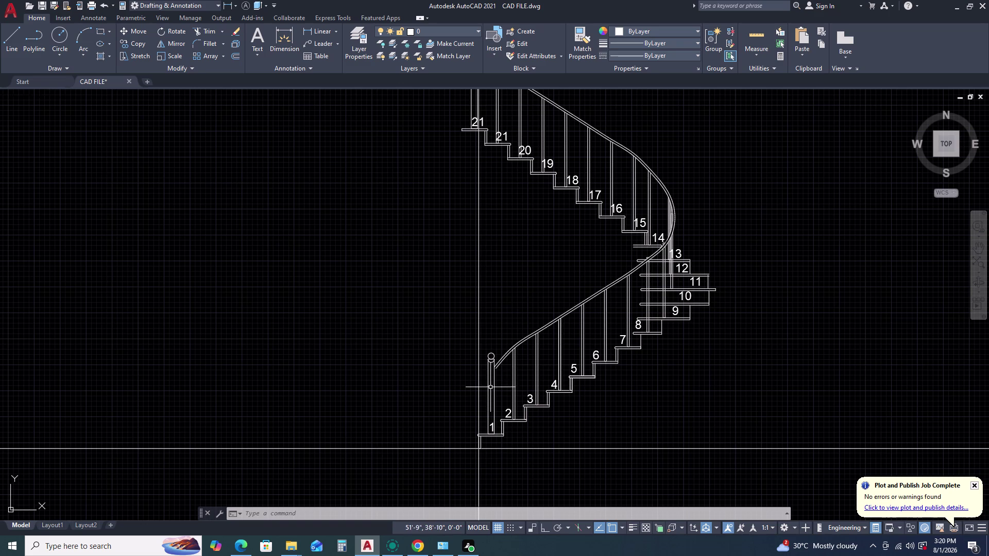
Select the inner handrail polyline and grip-stretch its bottom end toward the bottom newel post.
scroll(up, 3)
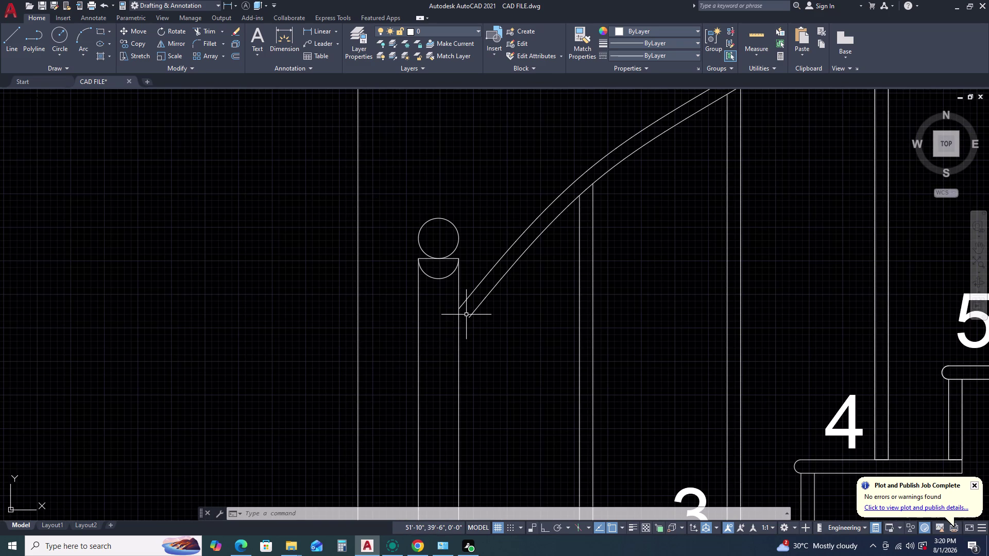
click(468, 317)
click(469, 324)
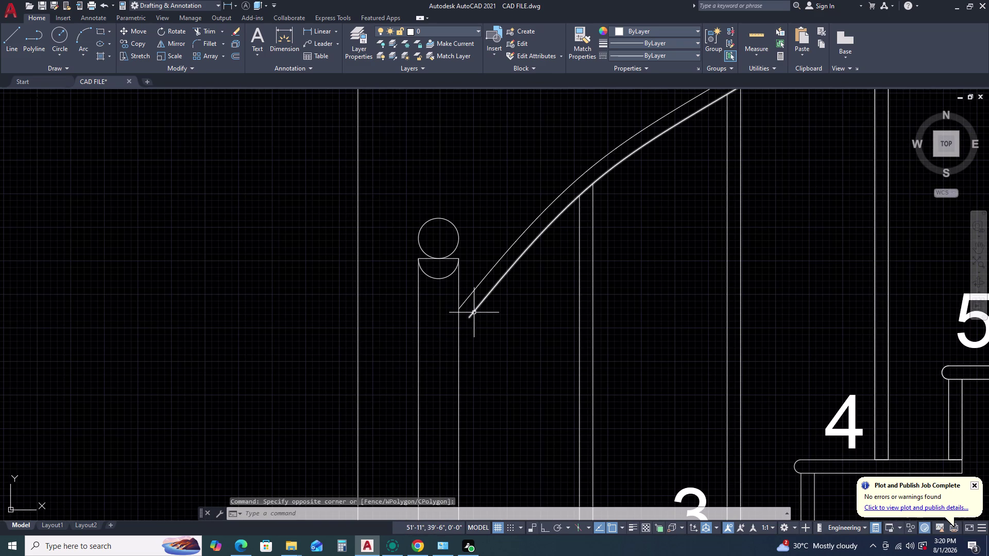
click(474, 313)
click(468, 317)
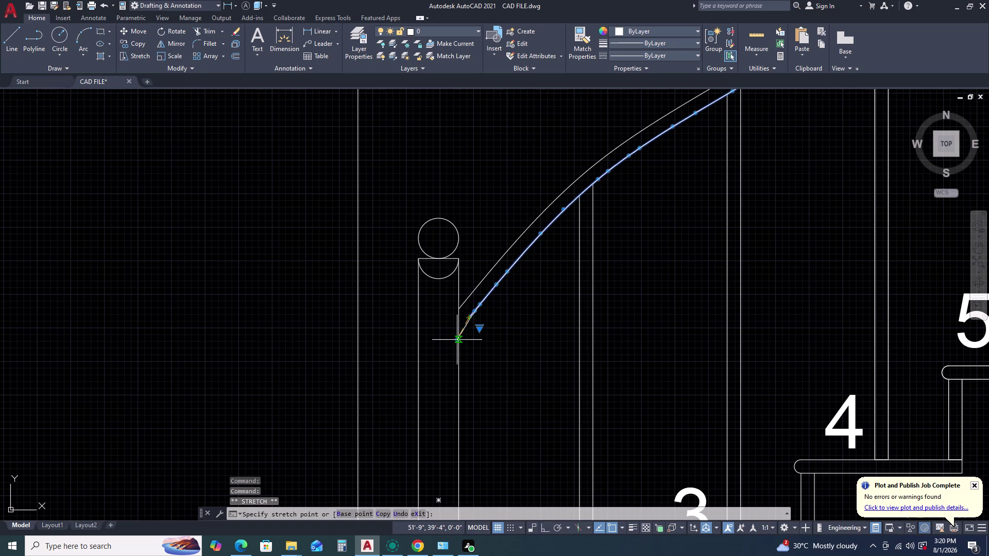